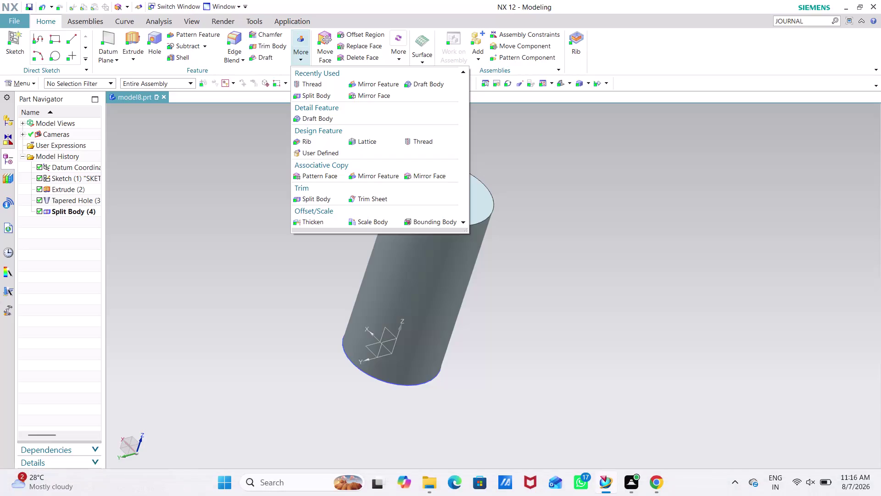
click(560, 154)
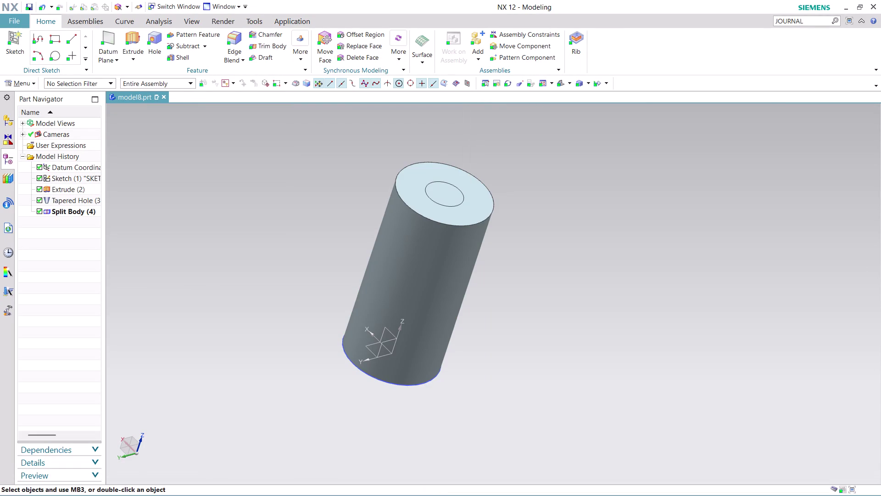
middle_drag(560, 154, 543, 180)
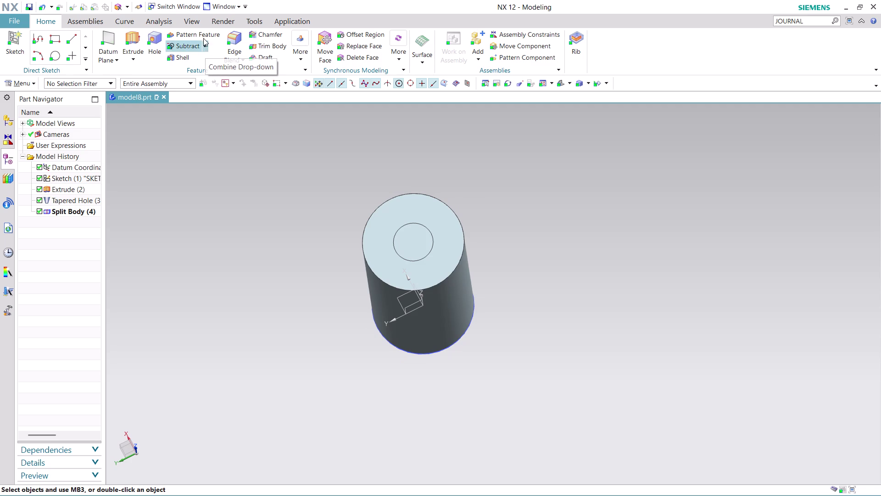
click(189, 59)
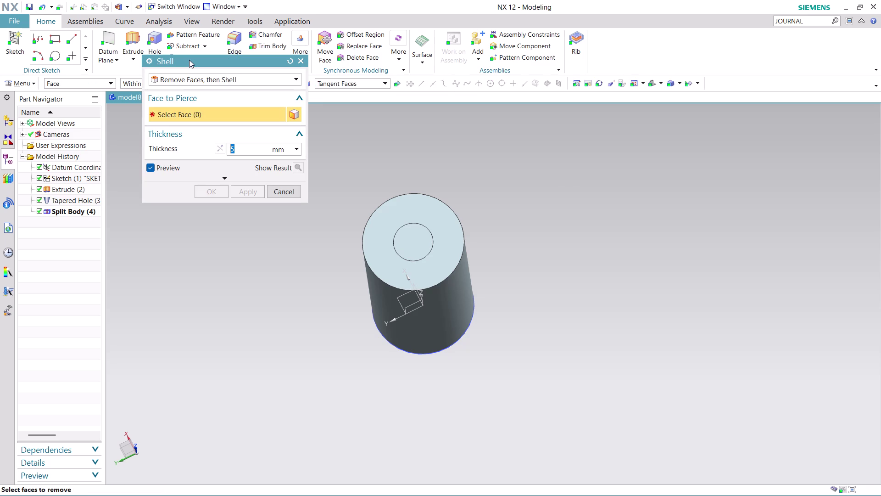
click(394, 199)
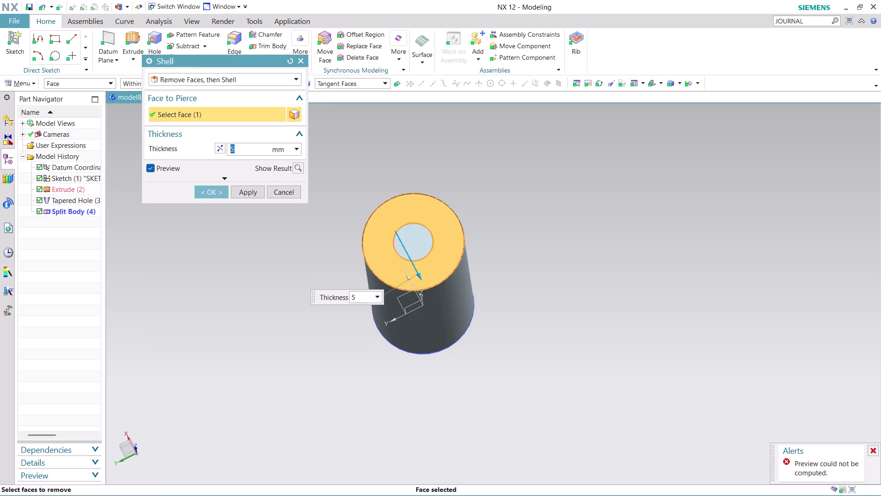
middle_drag(546, 211, 571, 186)
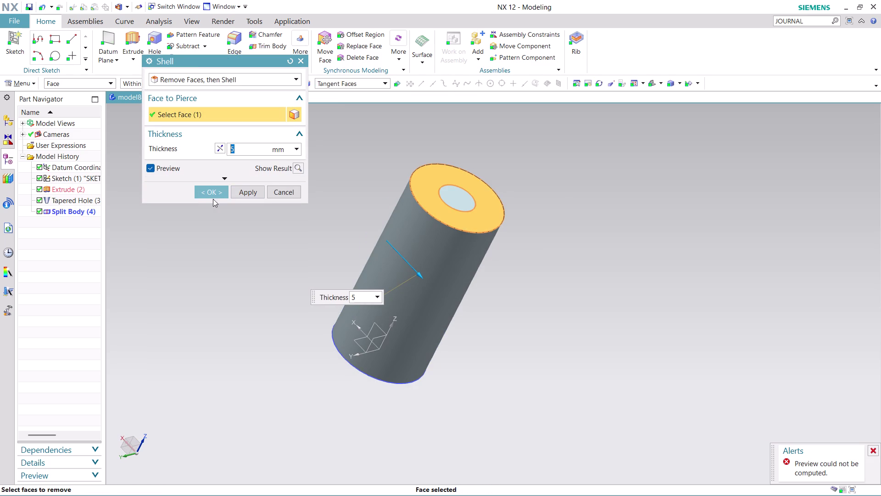
click(240, 190)
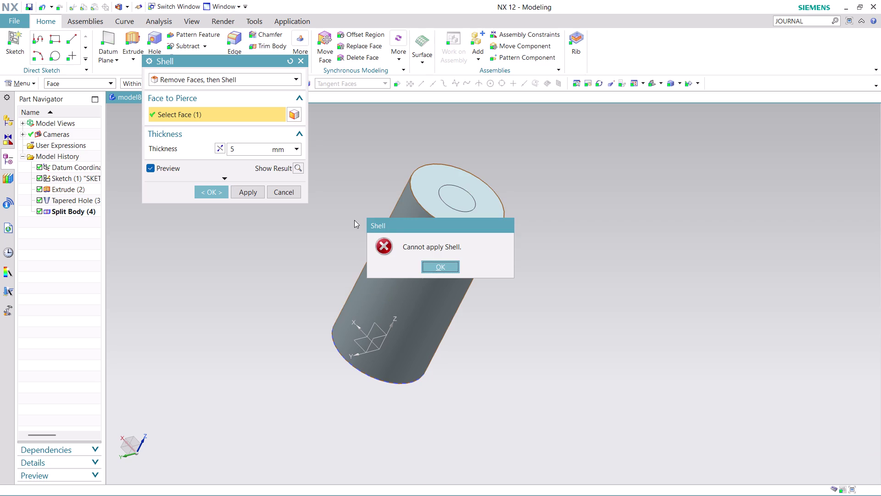
click(438, 263)
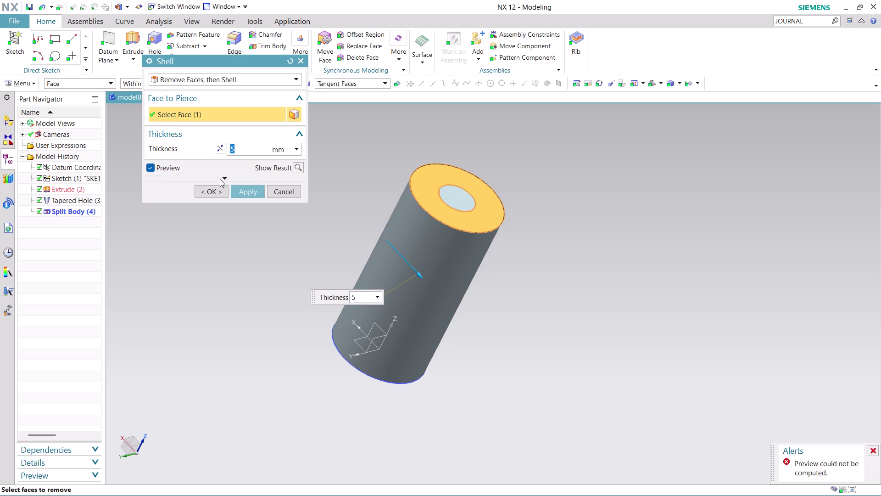
click(297, 80)
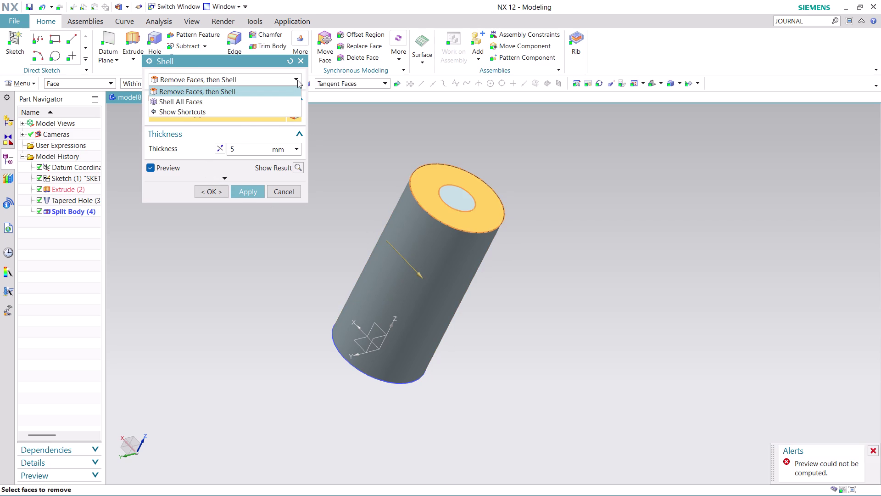
click(282, 98)
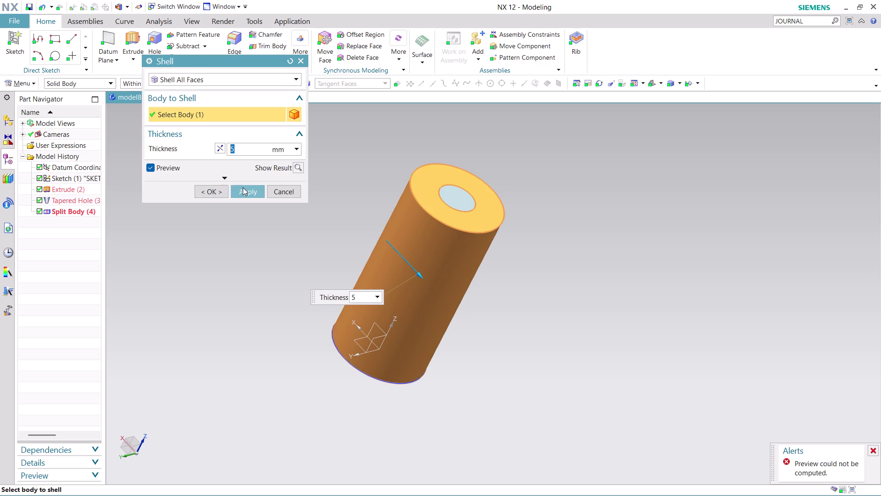
click(244, 187)
click(431, 262)
click(207, 190)
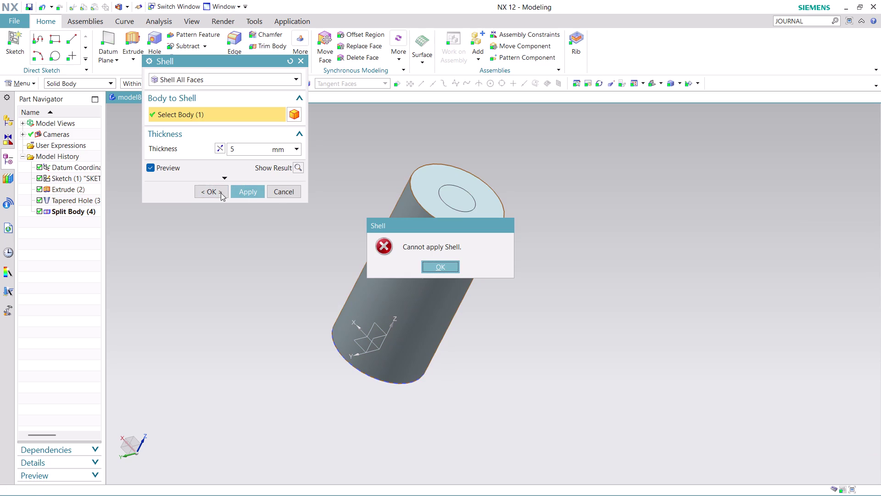
click(453, 266)
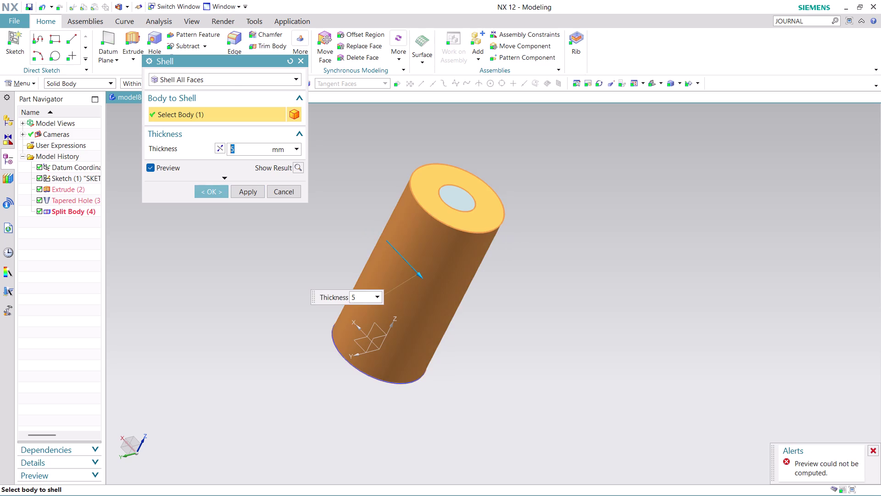
click(287, 194)
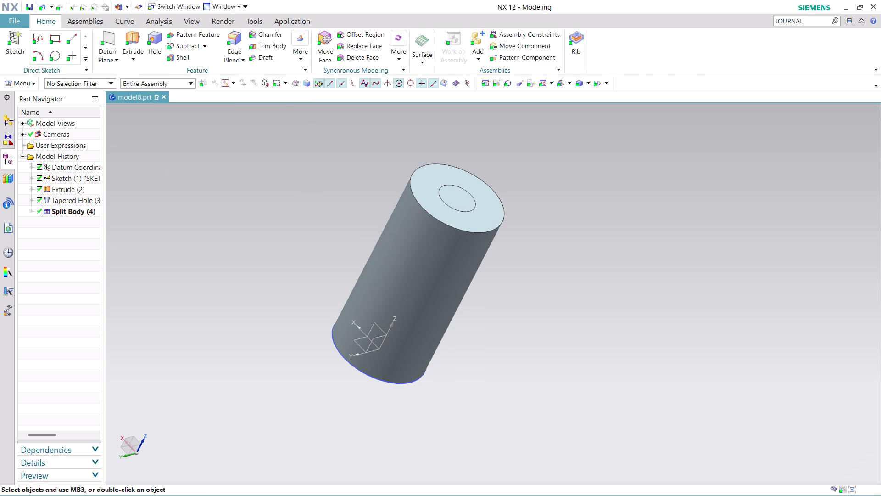
click(402, 57)
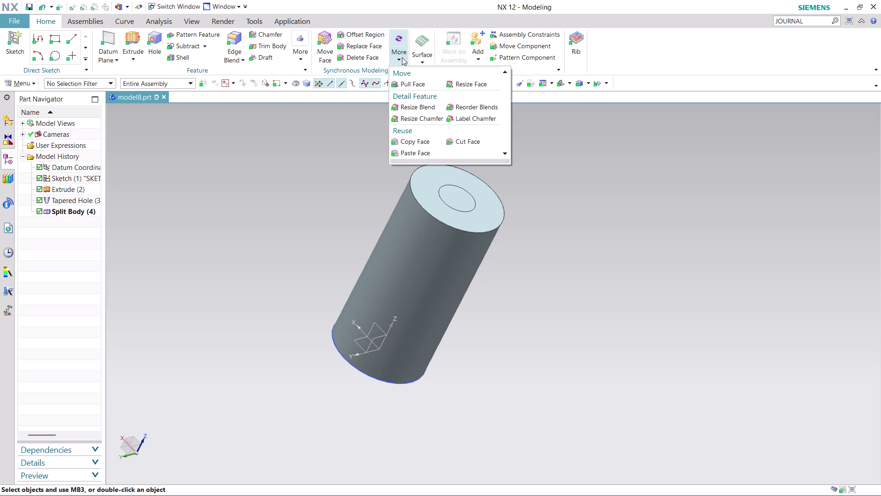
click(464, 144)
click(430, 184)
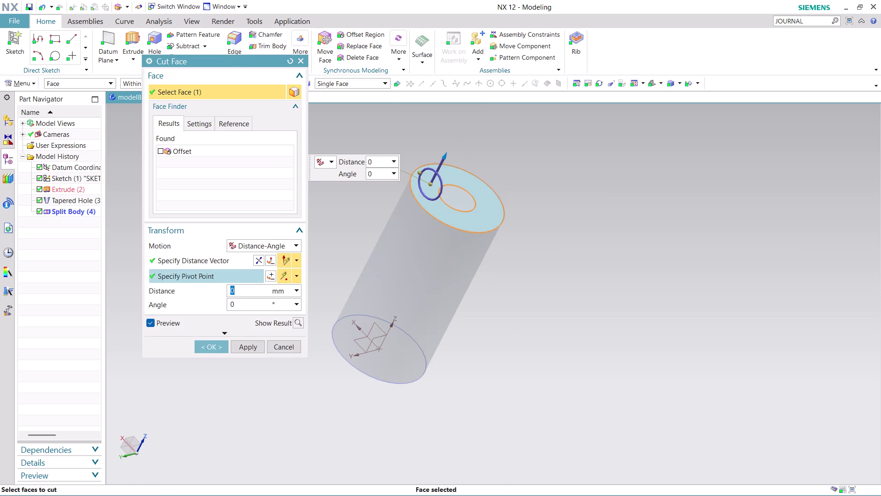
click(256, 264)
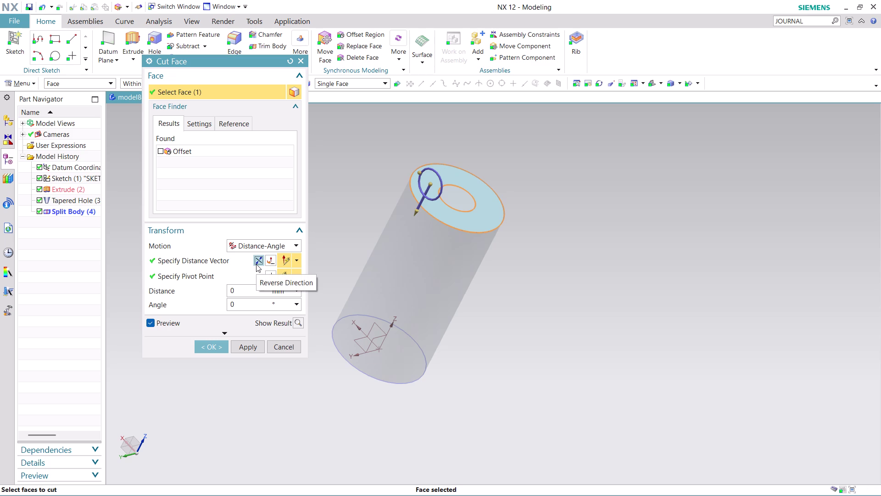
middle_drag(635, 219, 611, 230)
middle_click(611, 229)
click(442, 264)
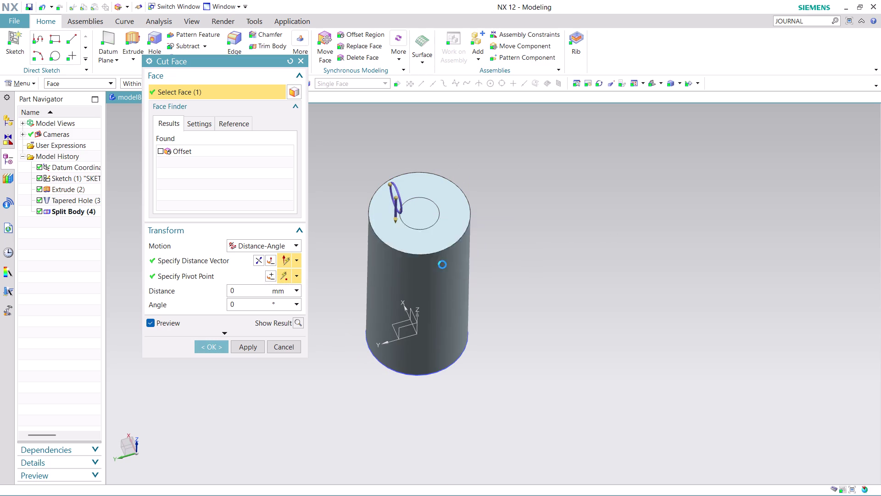
middle_drag(546, 217, 542, 248)
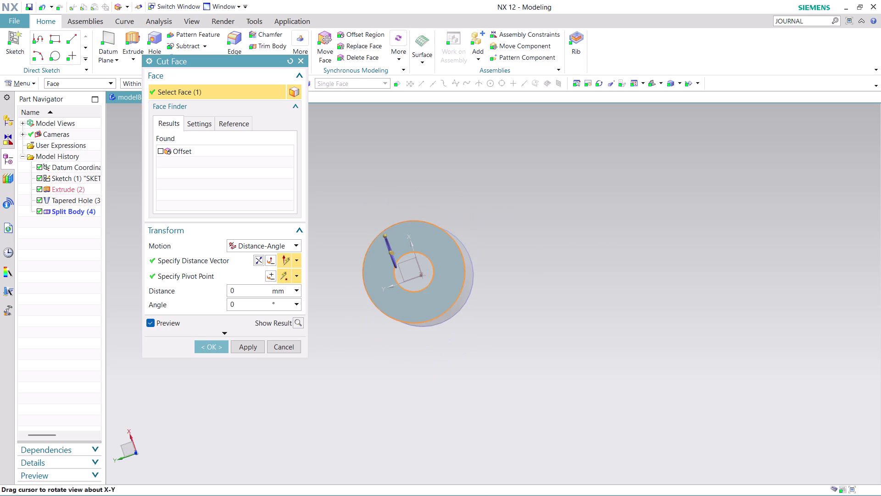
click(214, 345)
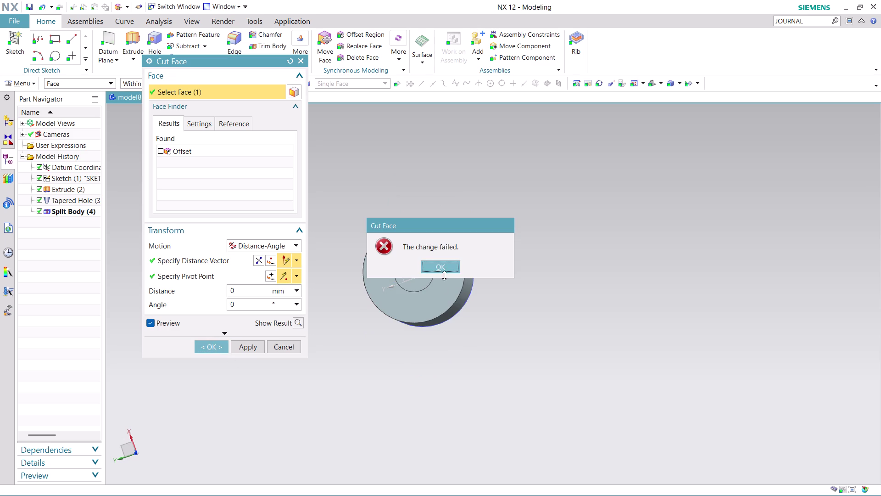
click(456, 264)
click(256, 344)
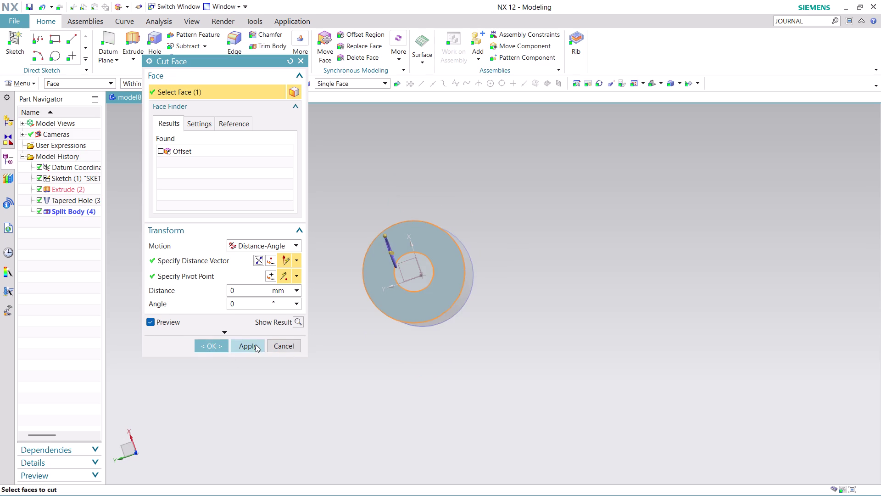
click(292, 345)
click(450, 269)
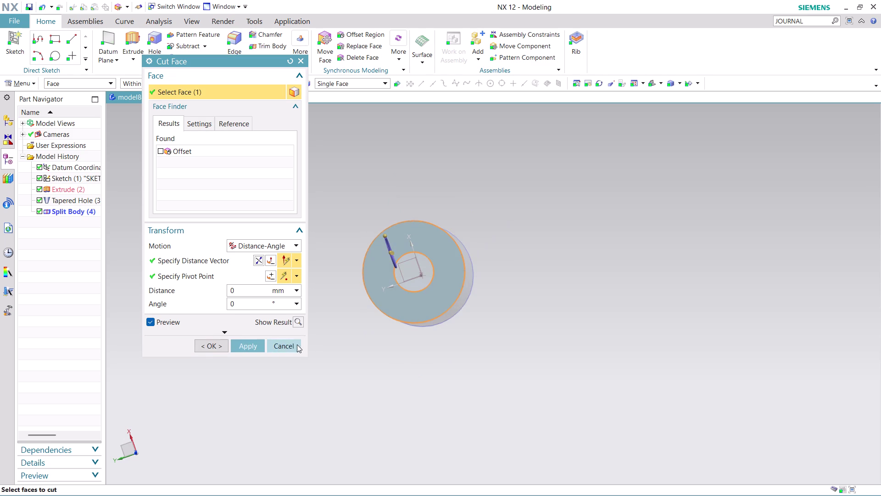
click(290, 346)
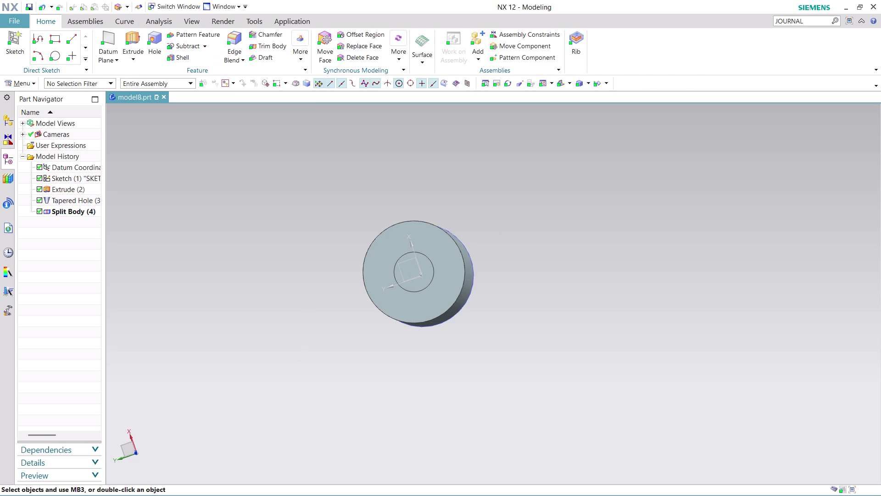